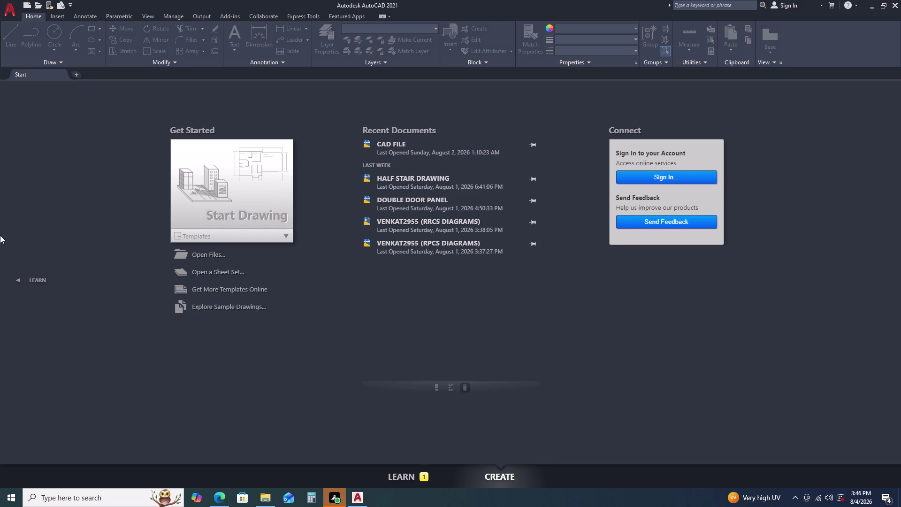
Open a new blank Drawing1 from the Start Drawing tile and adjust the view.
click(258, 191)
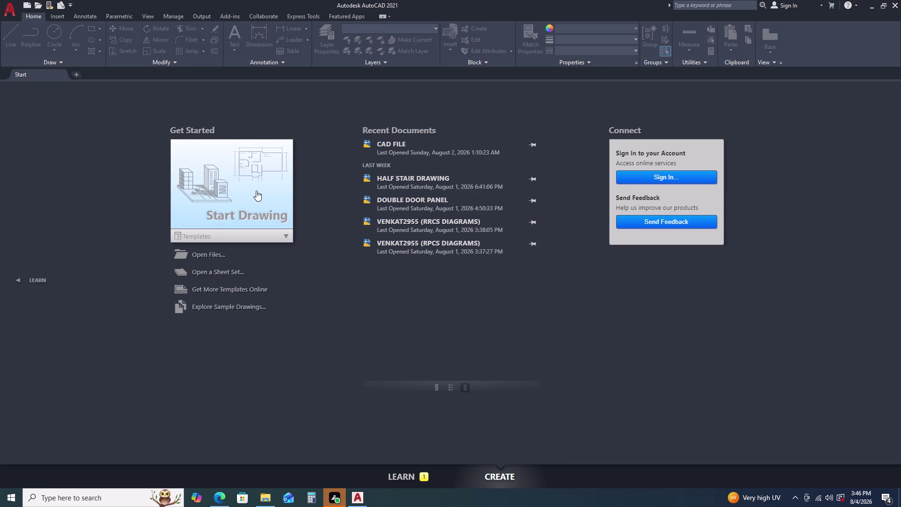
scroll(down, 3)
middle_drag(391, 275, 327, 302)
middle_drag(395, 264, 267, 305)
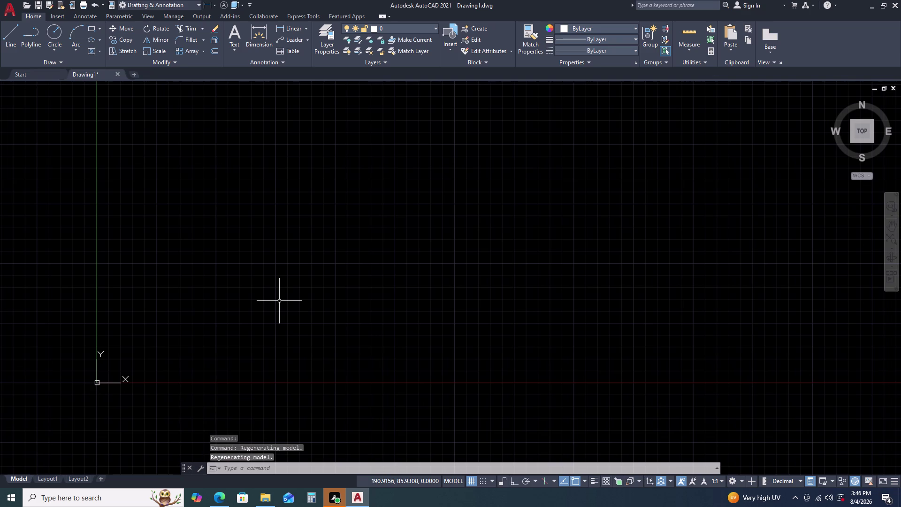